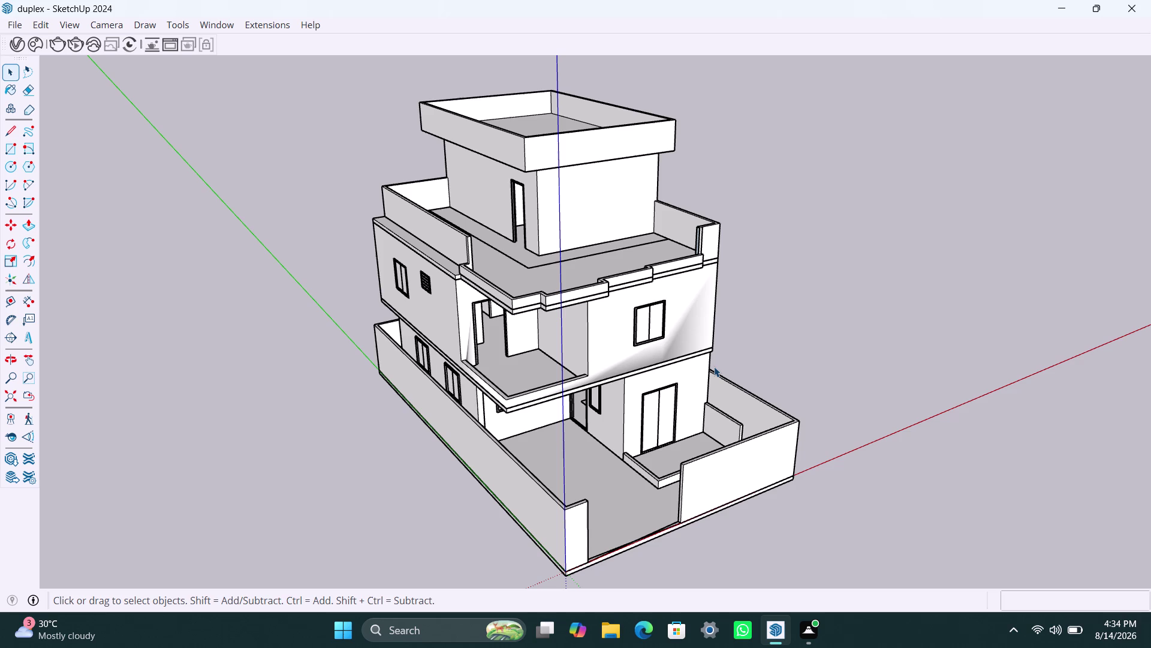
middle_drag(779, 361, 668, 380)
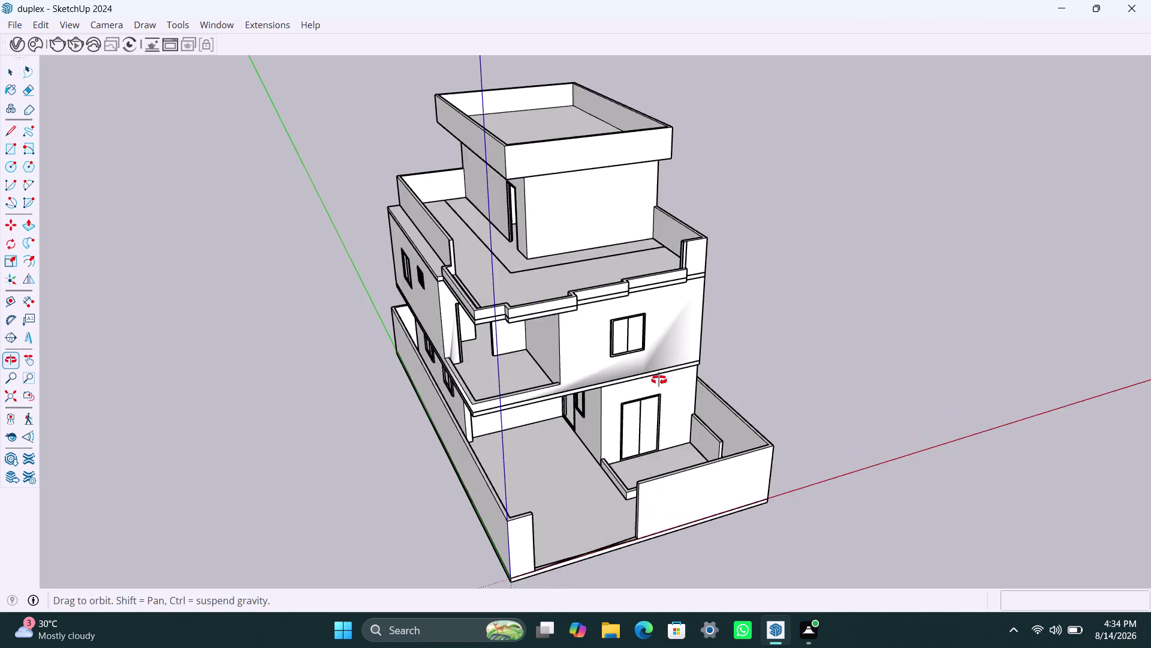
middle_drag(668, 379, 836, 327)
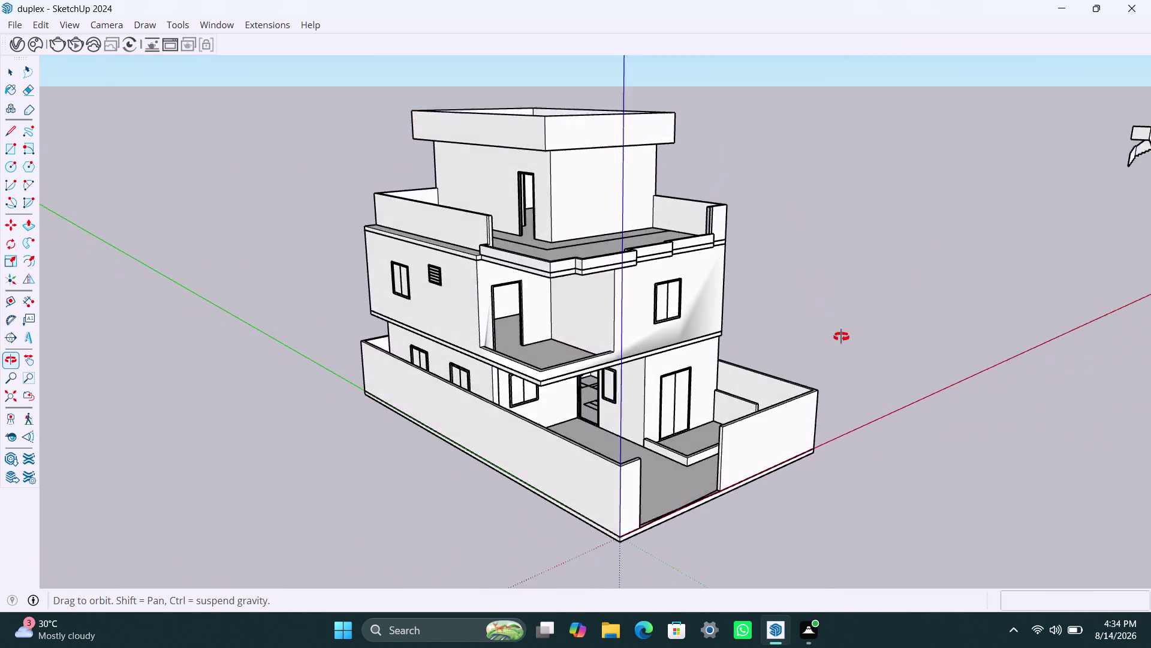
middle_drag(836, 326, 852, 371)
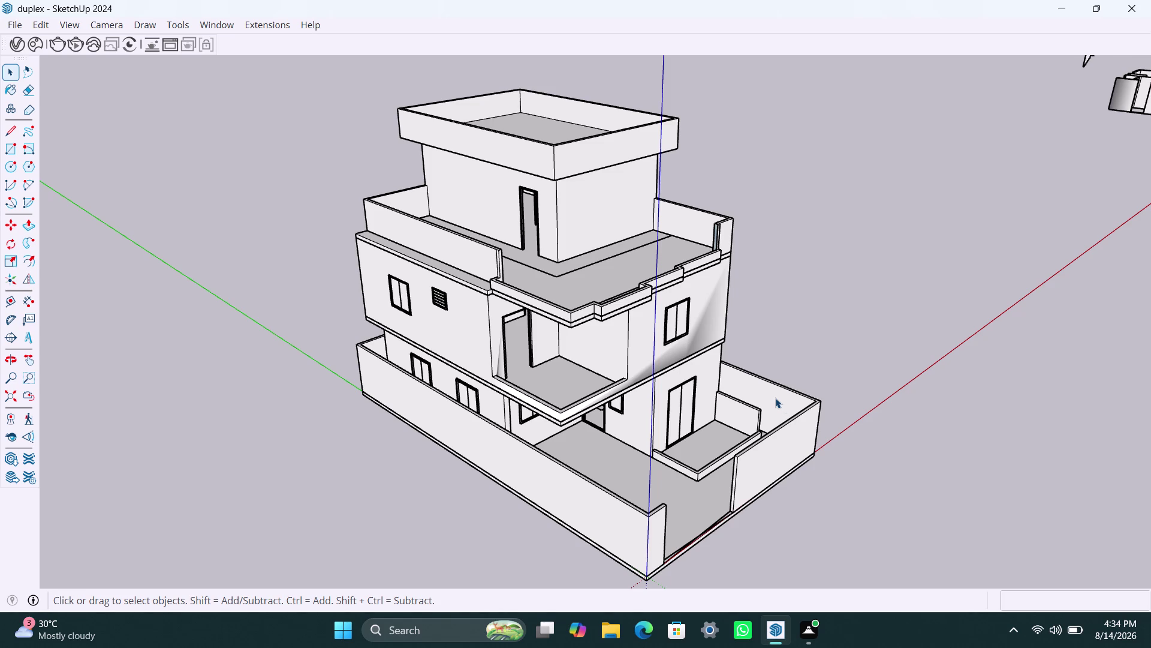
scroll(up, 3)
scroll(down, 3)
middle_drag(828, 347, 760, 324)
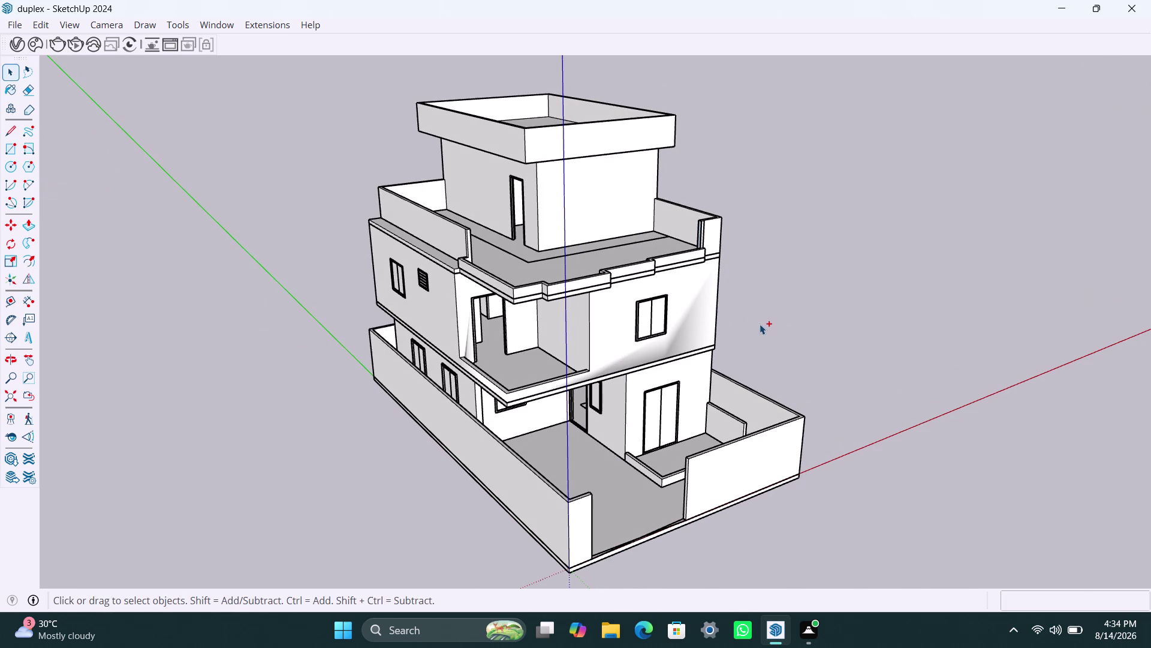
key(ctrl+s)
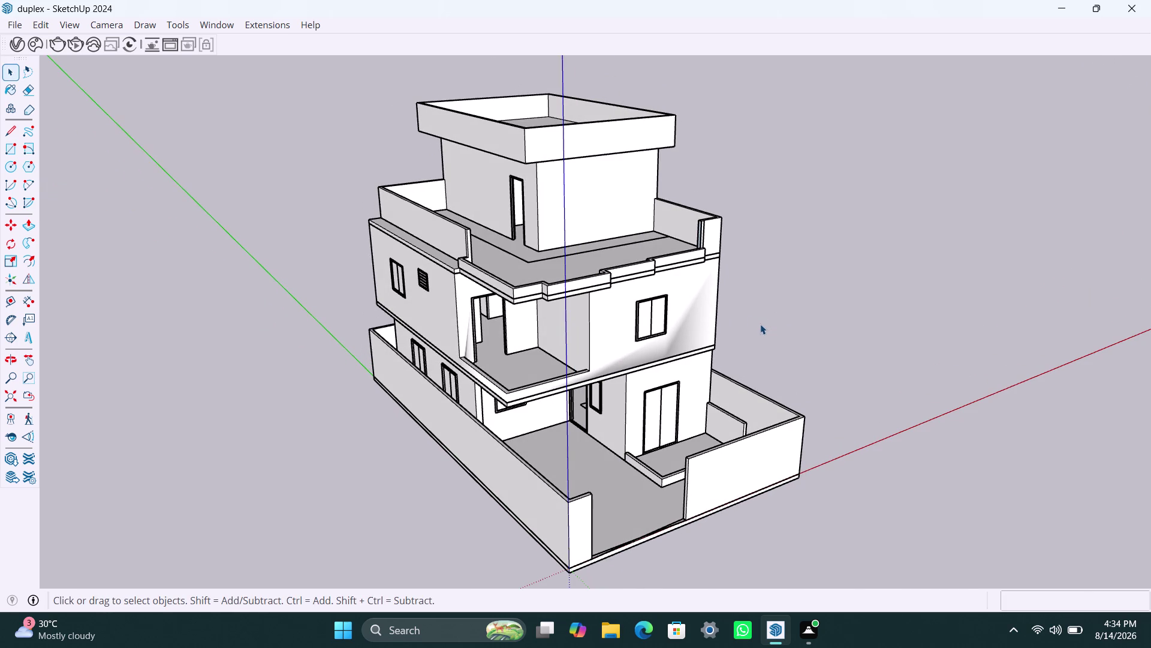